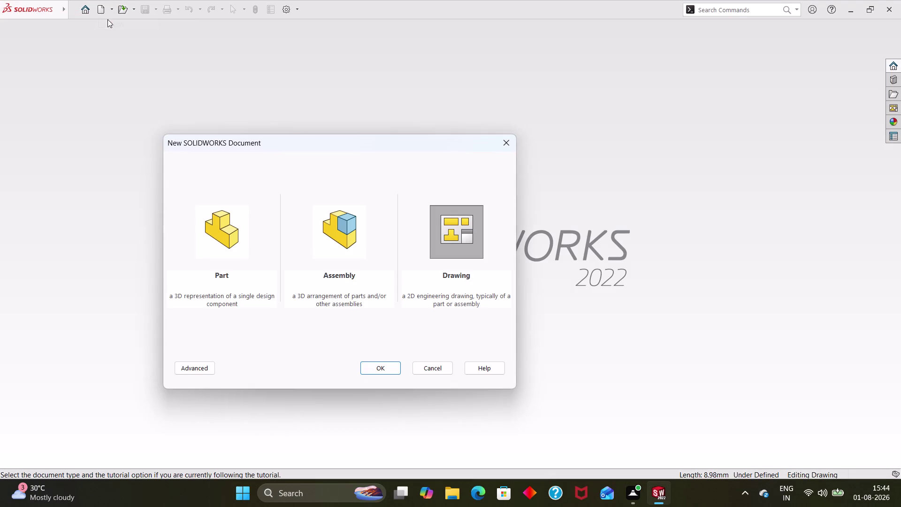
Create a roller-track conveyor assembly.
Create a new blank Part document, opening as Part2.
click(255, 245)
click(234, 242)
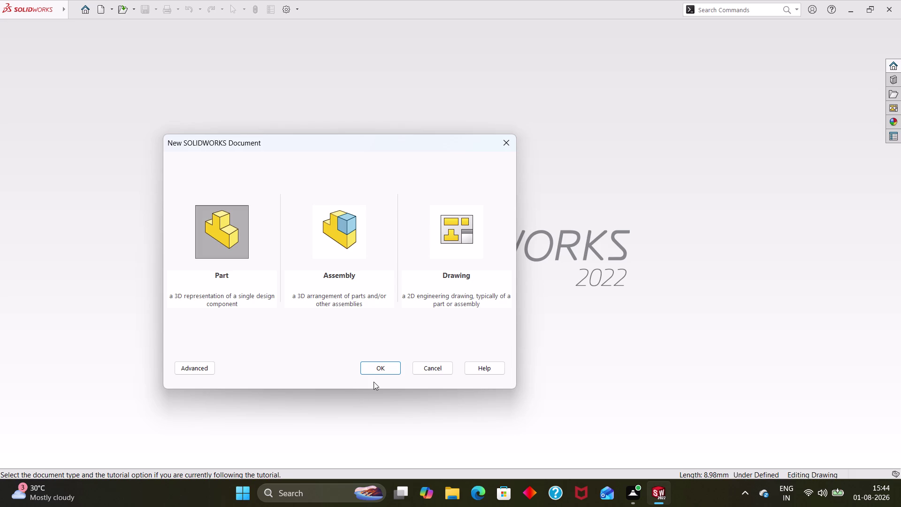
click(373, 370)
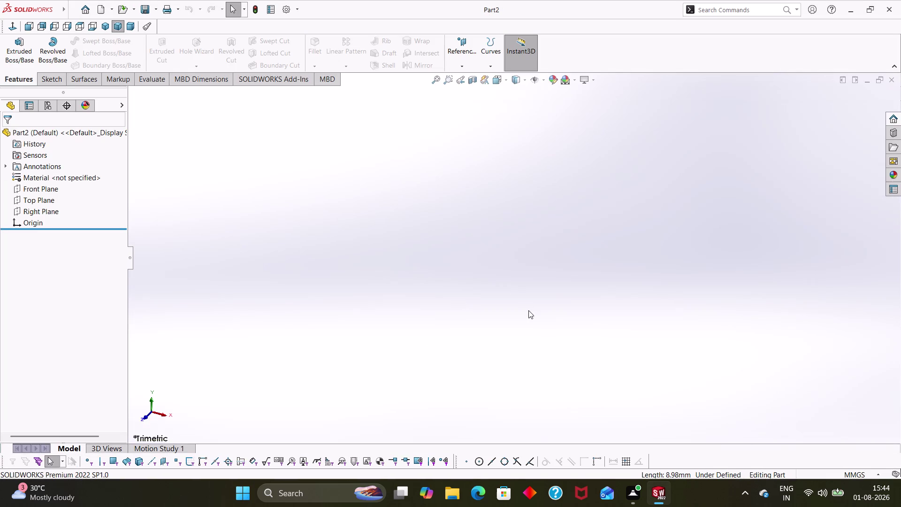